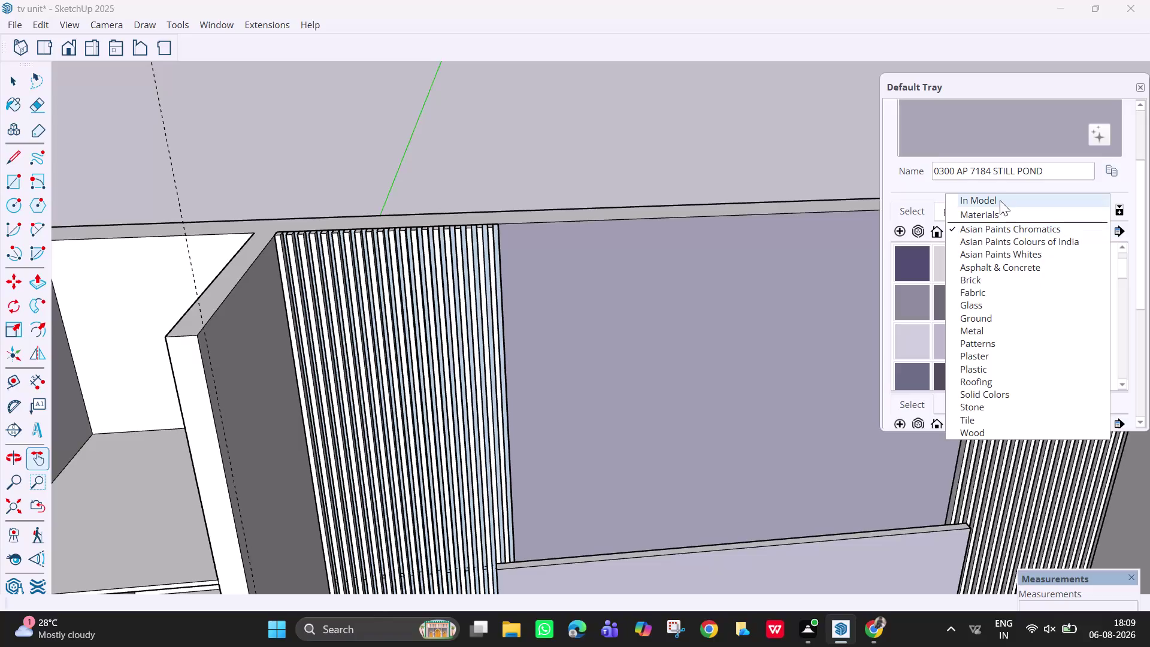
Keep Asian Paints Chromatics, then browse Downloads to open a material collection from disk.
click(1017, 228)
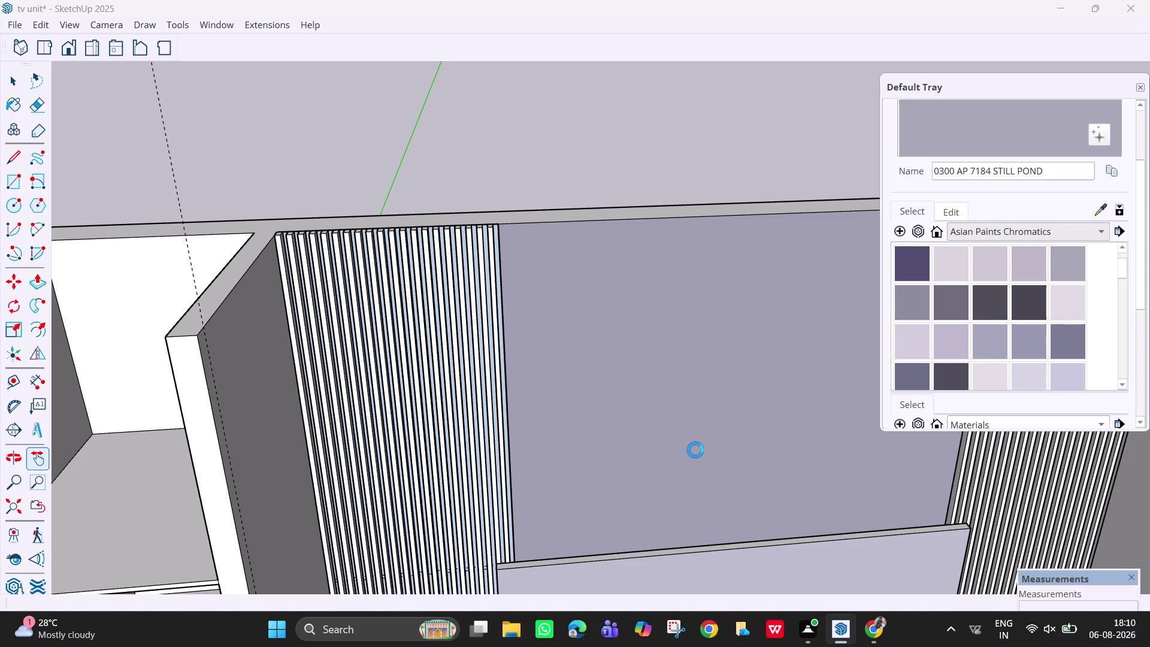
click(1120, 235)
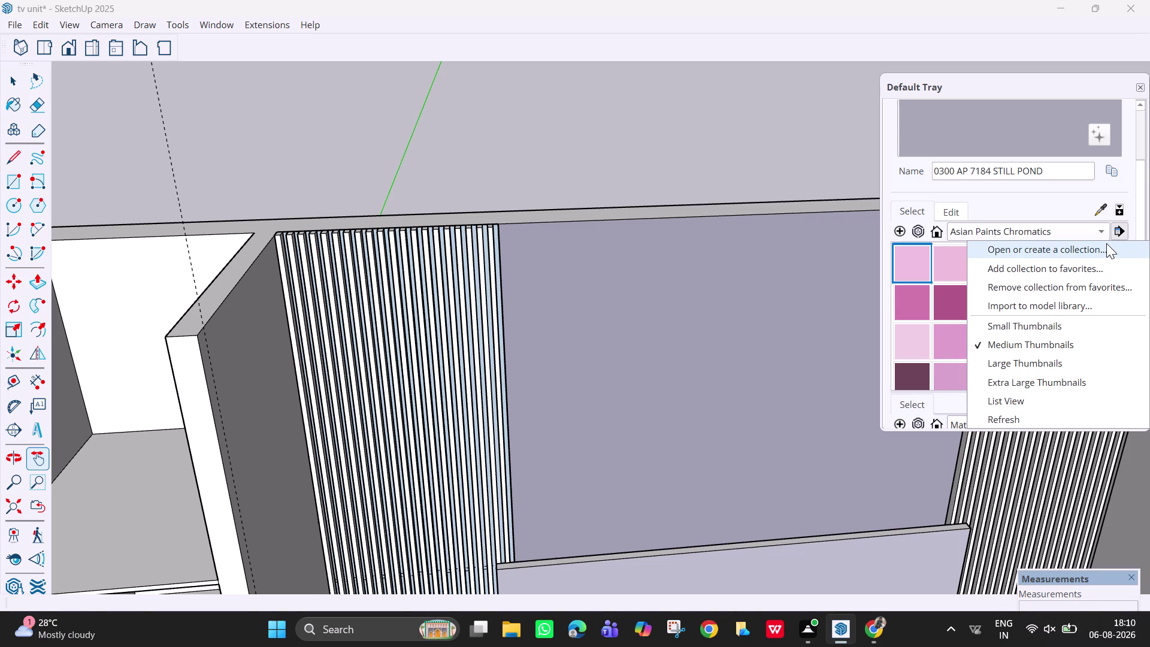
click(1108, 243)
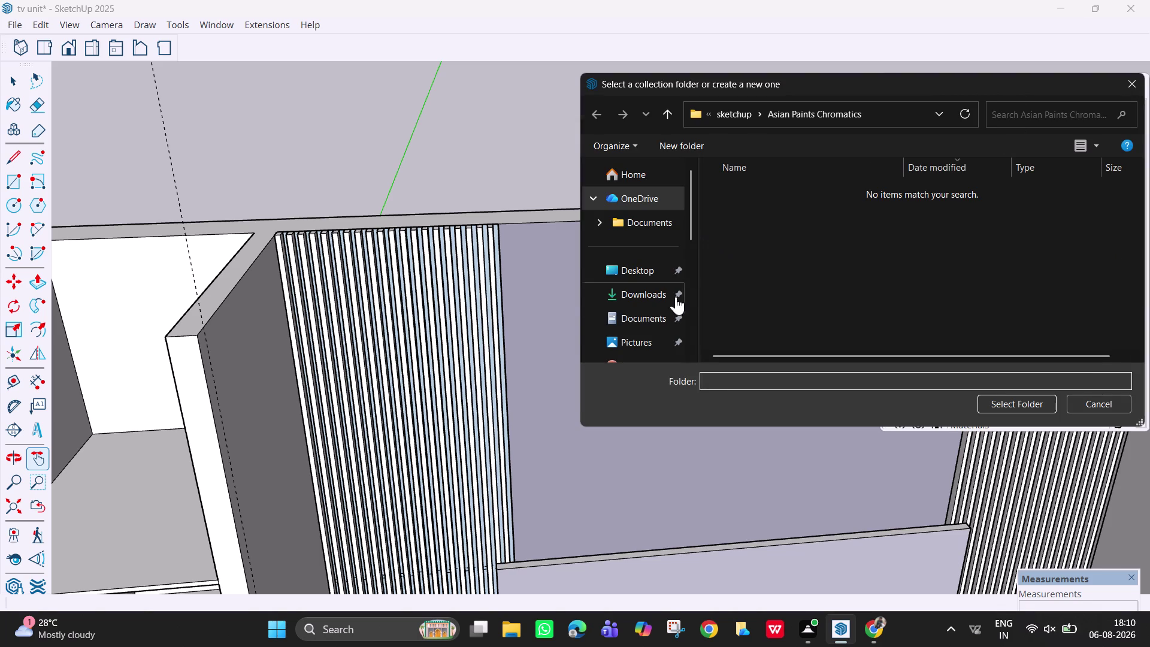
click(648, 295)
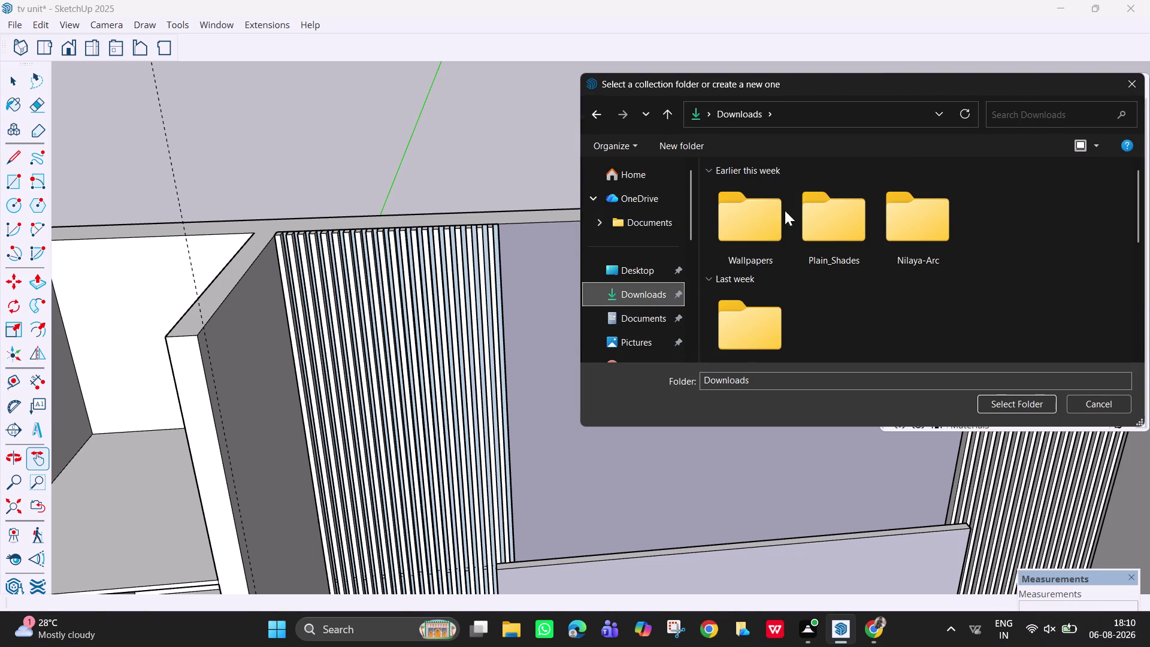
scroll(down, 3)
scroll(down, 3)
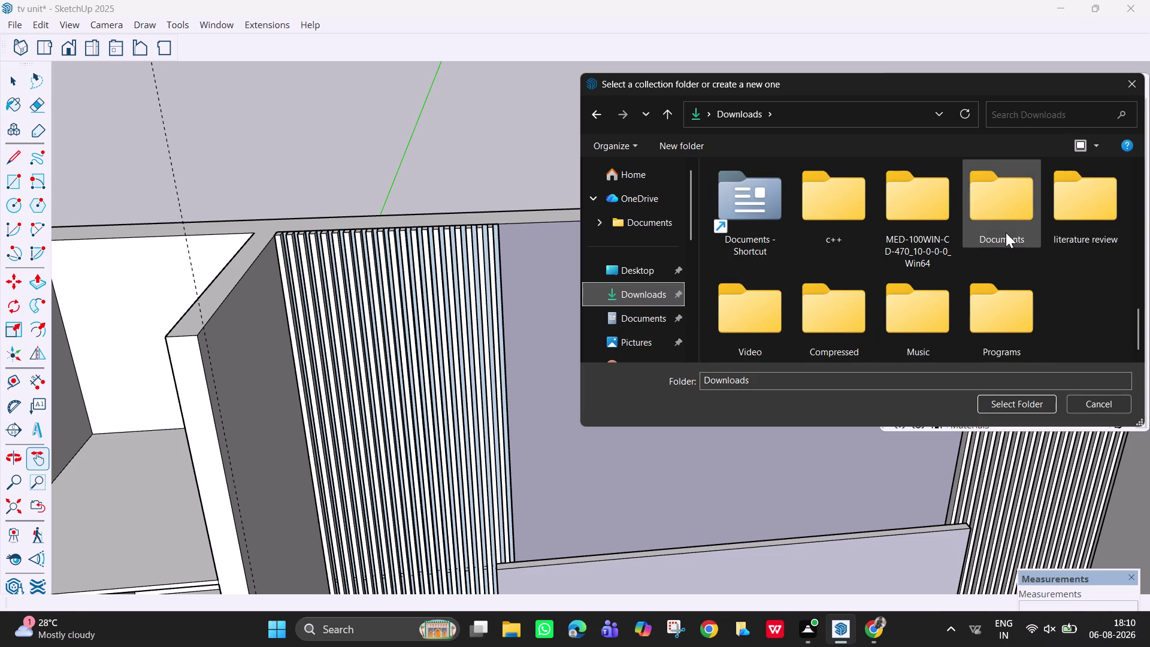
scroll(up, 3)
scroll(up, 3)
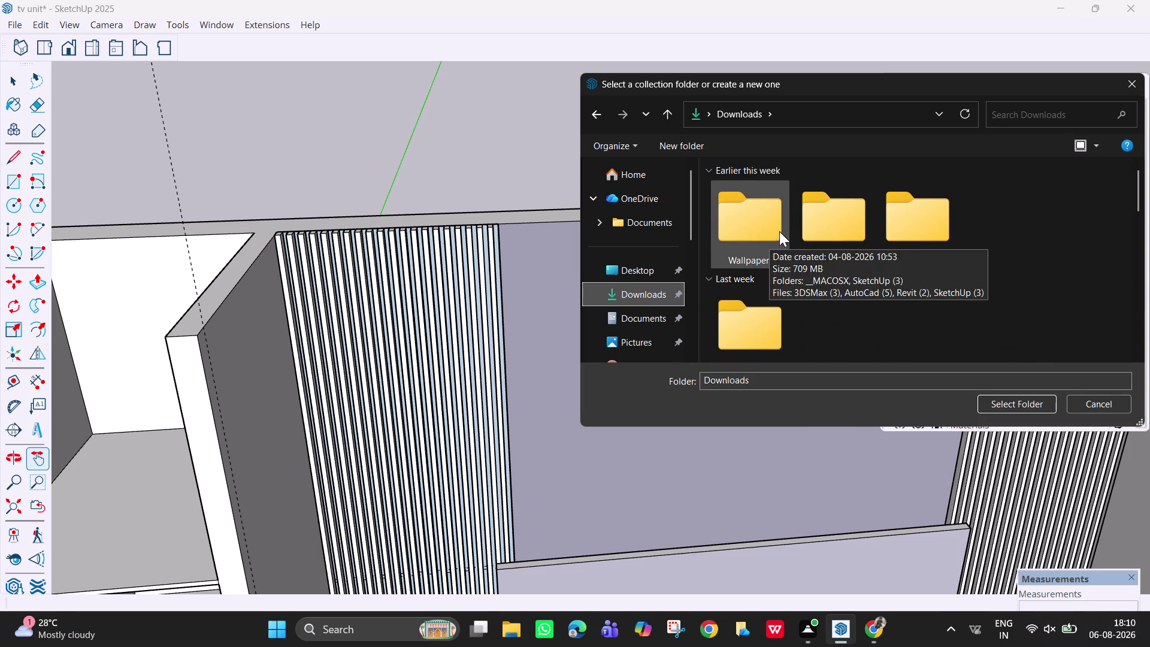
scroll(up, 3)
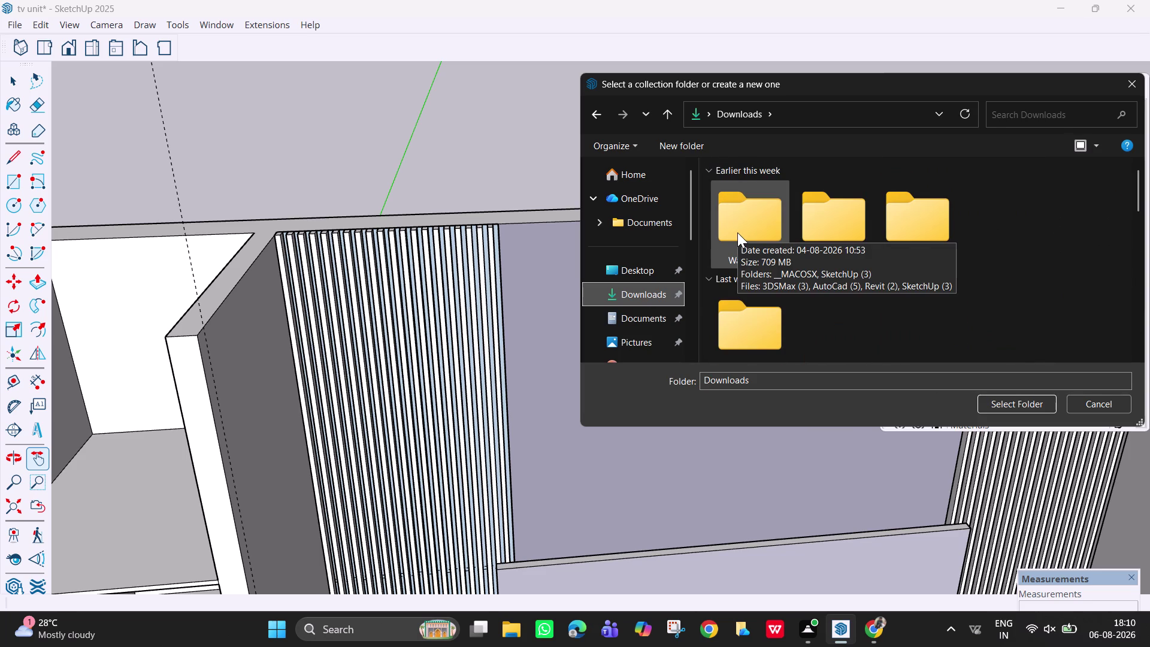
Navigate to Wallpapers > SketchUp (3) > SketchUp and load a wallpaper collection folder.
double_click(738, 232)
double_click(760, 213)
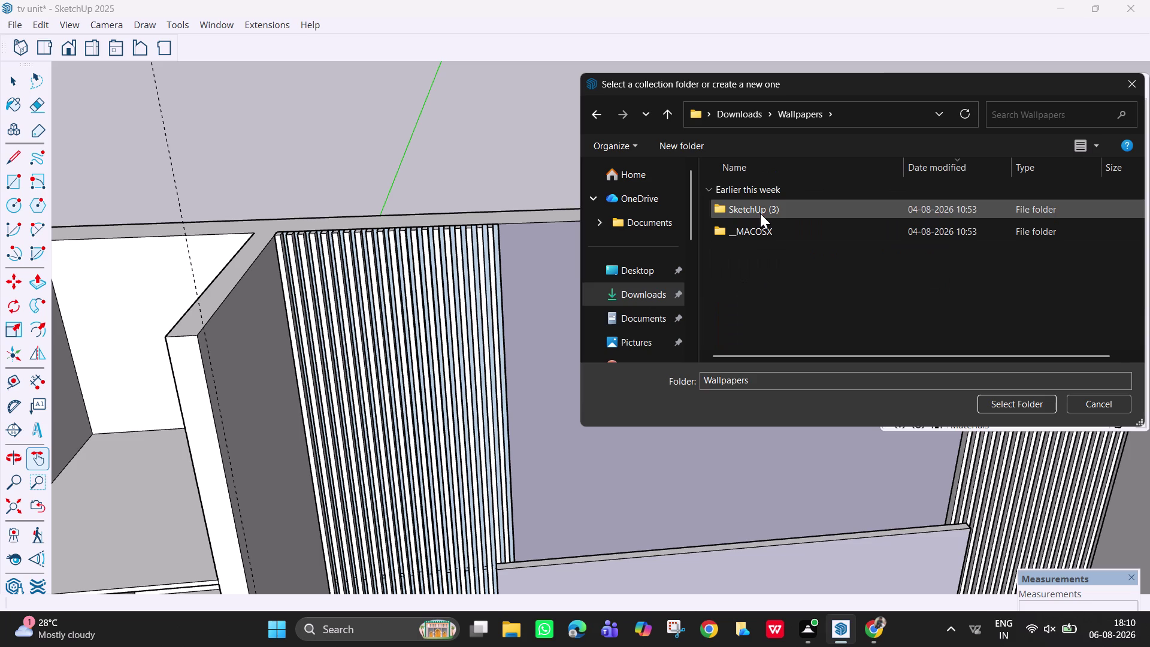
click(790, 251)
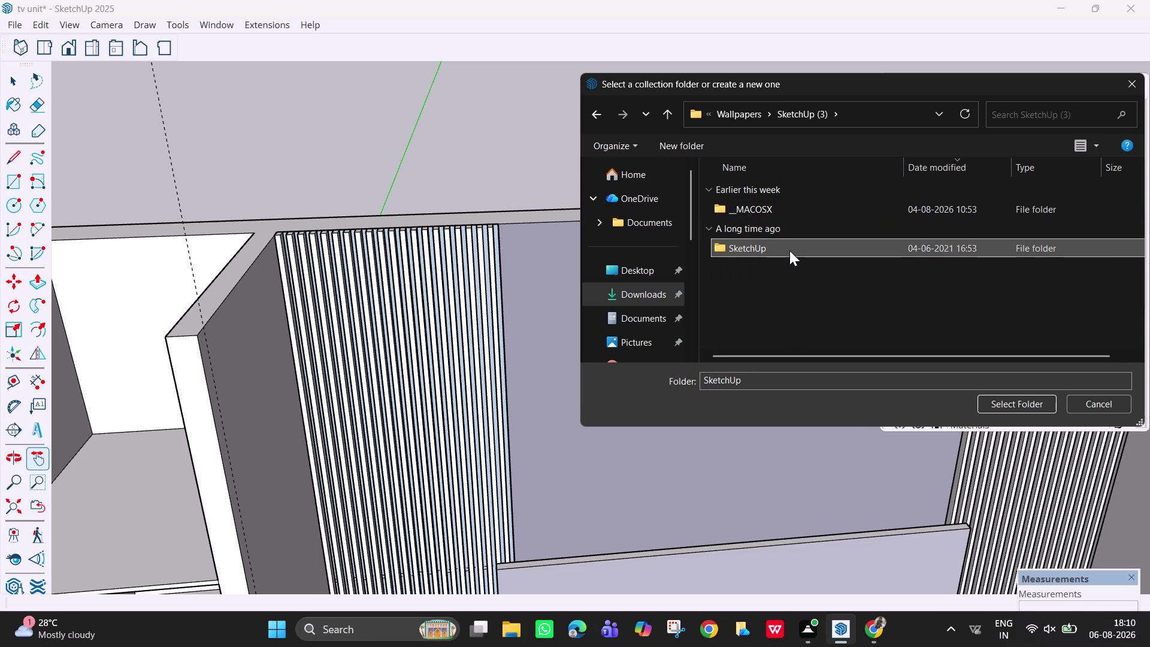
click(892, 252)
double_click(892, 252)
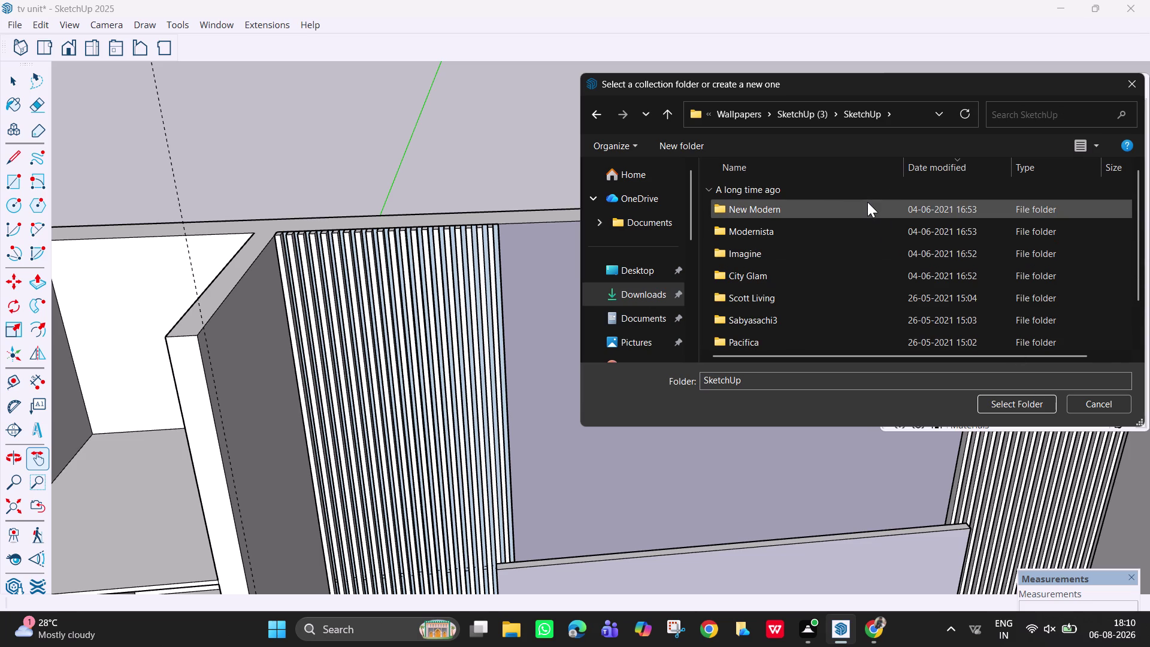
scroll(down, 3)
scroll(down, 3)
scroll(down, 3)
click(862, 332)
click(1041, 402)
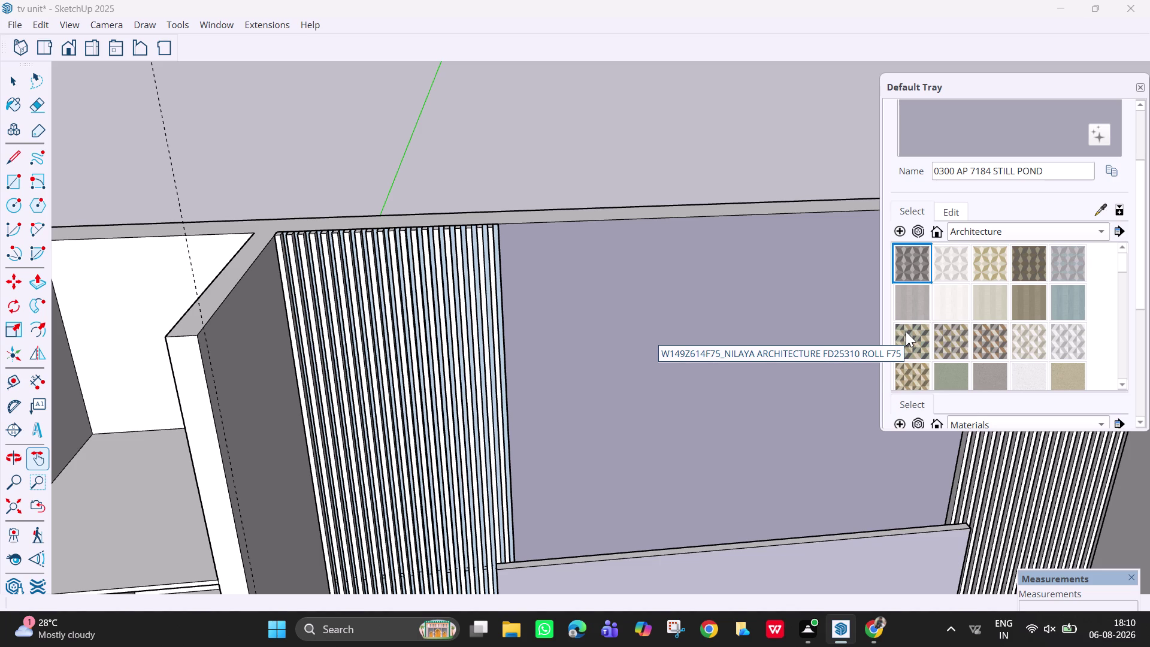
Scroll through the Architecture wallpaper swatches to the end and back up.
scroll(down, 3)
scroll(down, 3)
scroll(down, 3)
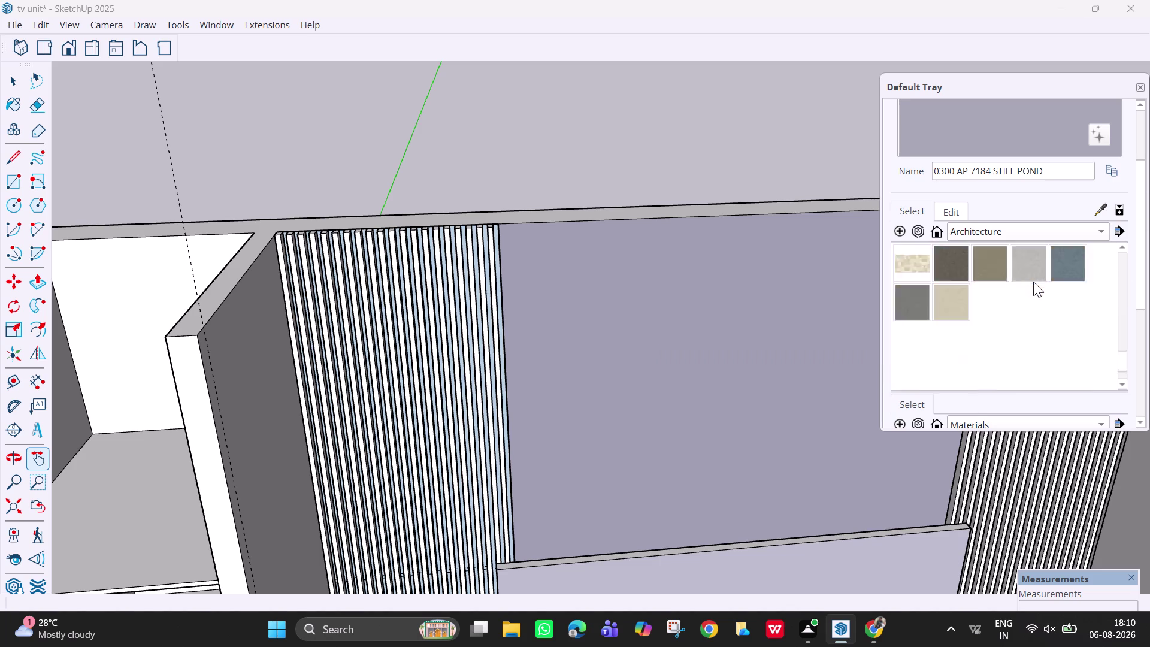
scroll(down, 3)
scroll(up, 3)
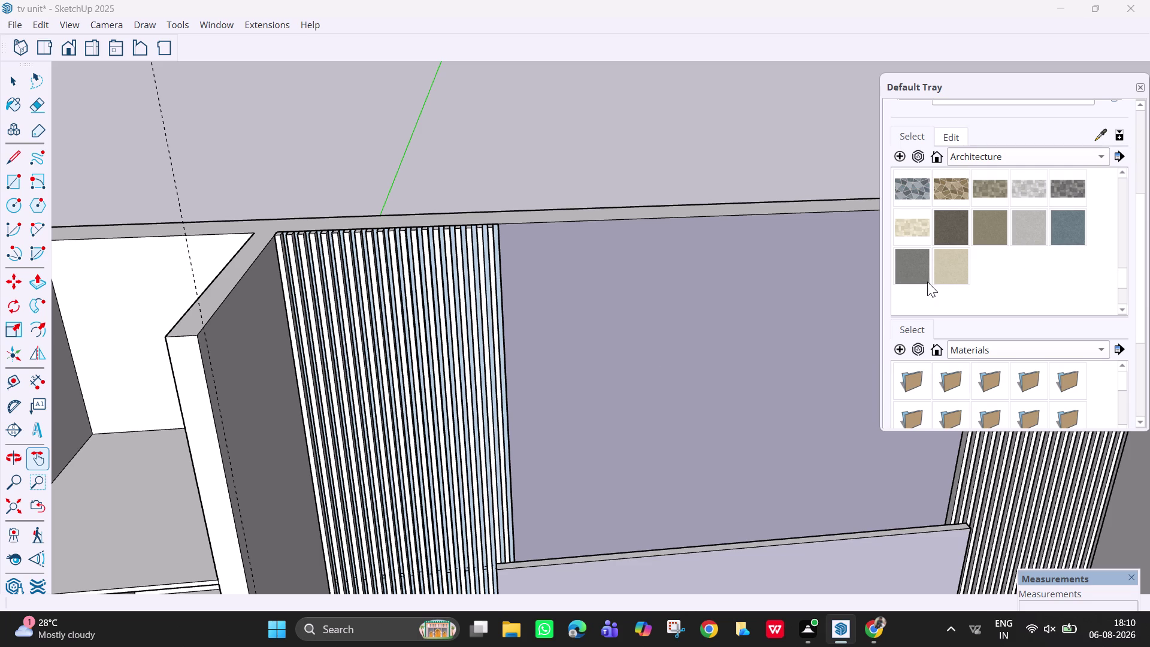
scroll(up, 3)
scroll(up, 3)
scroll(up, 3)
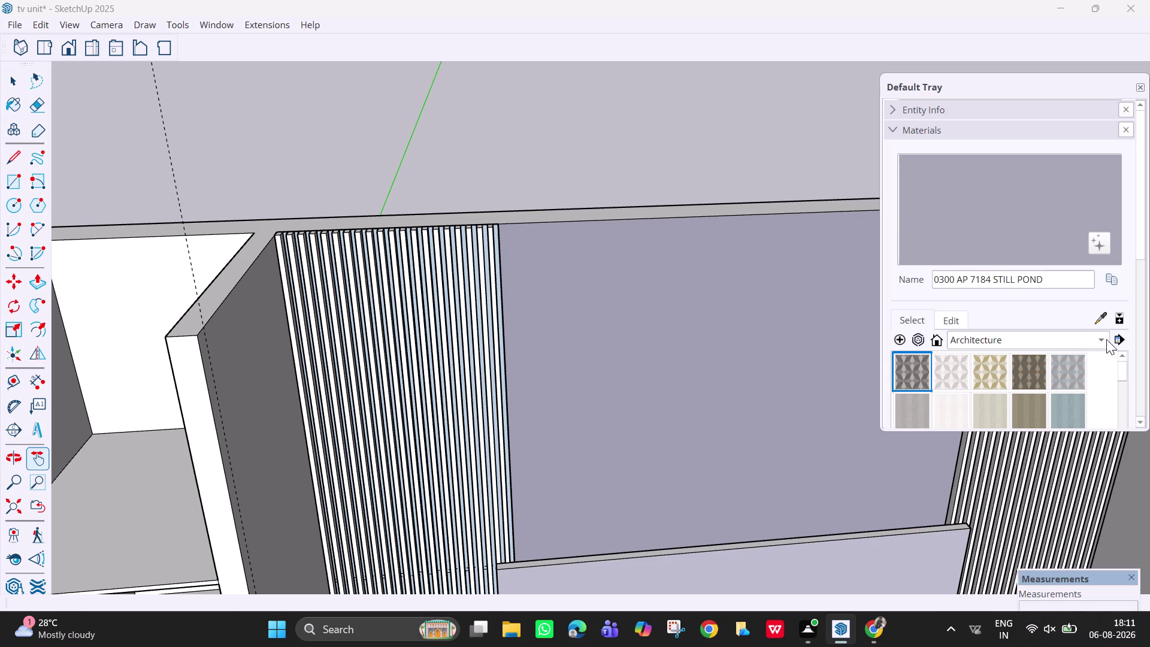
Open another collection from disk, navigating Downloads > Wallpapers > SketchUp (3) > SketchUp.
click(1120, 341)
click(1107, 363)
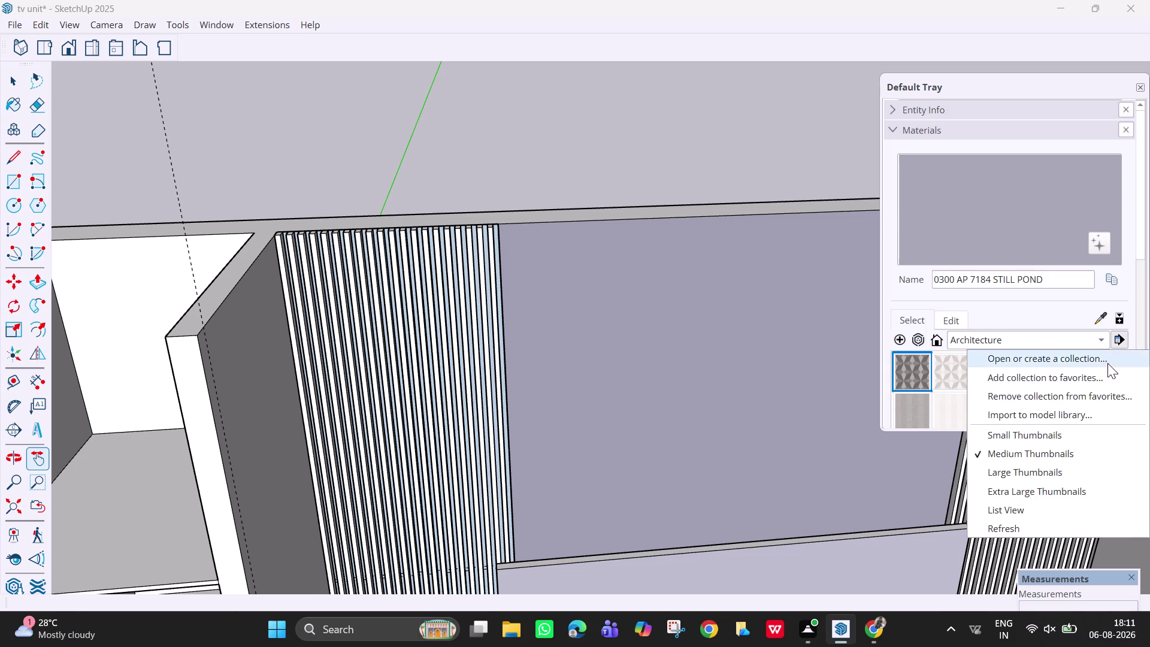
click(651, 325)
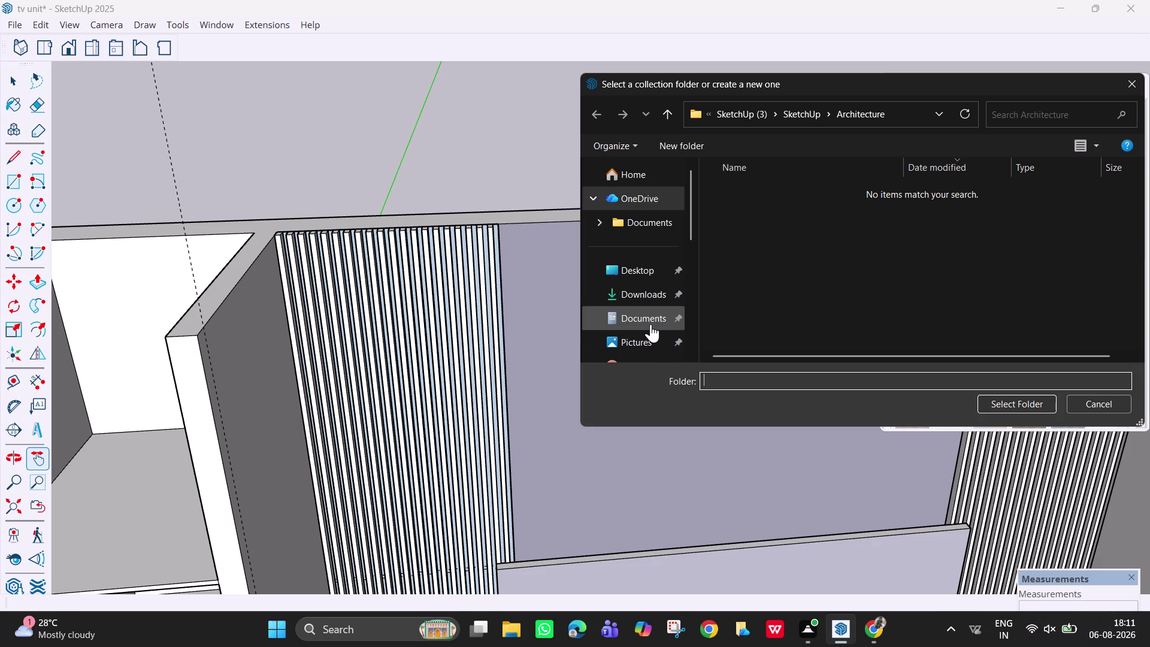
double_click(649, 308)
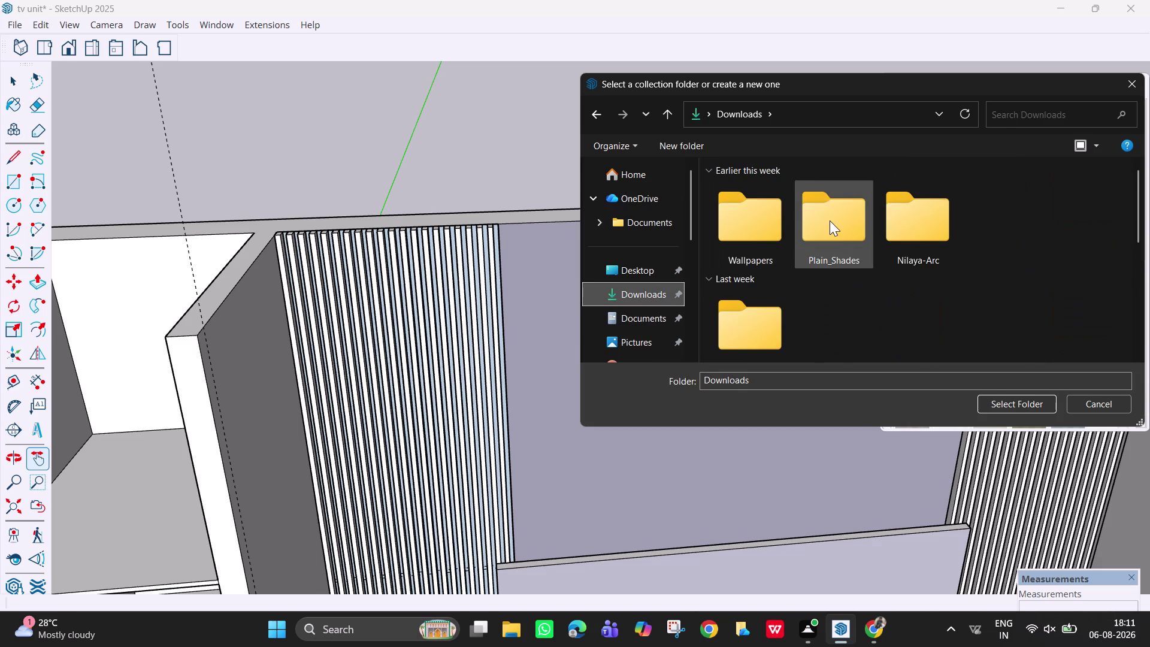
double_click(751, 230)
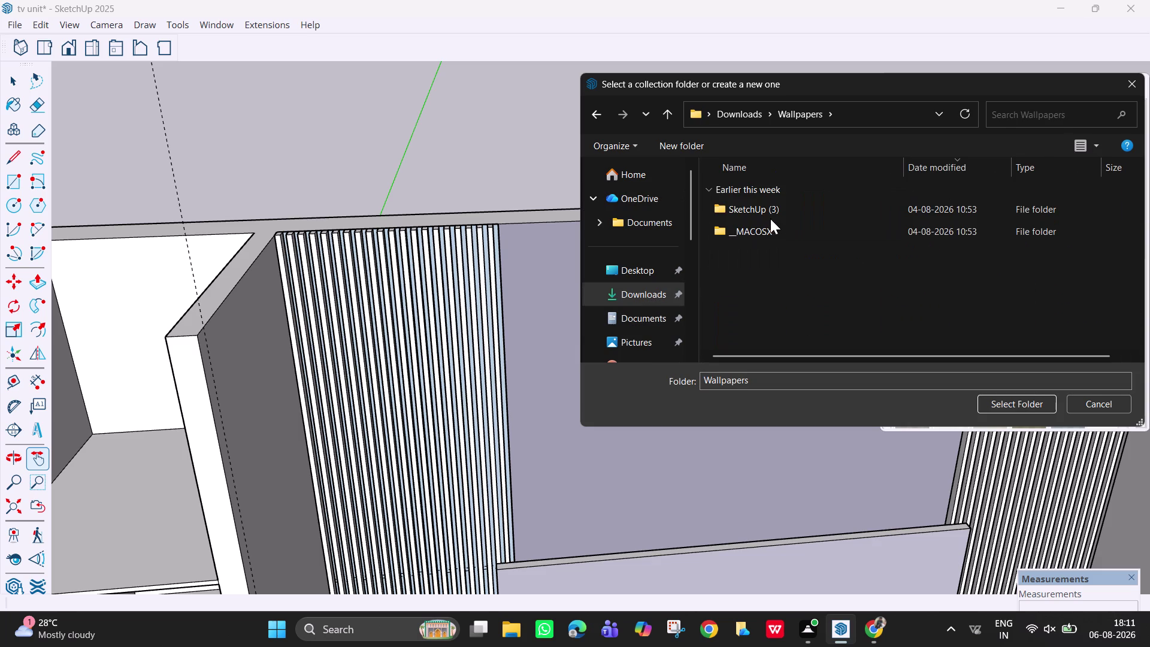
double_click(787, 215)
double_click(803, 239)
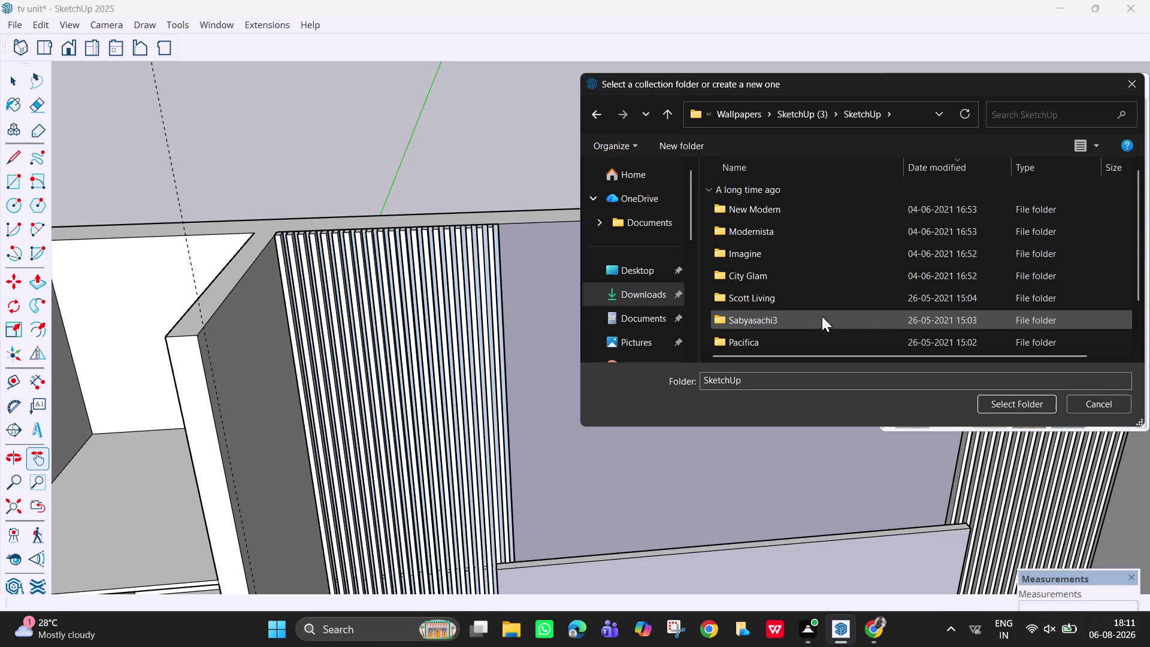
Choose the New Modern wallpaper folder in the collection folder dialog.
scroll(down, 3)
scroll(down, 3)
scroll(down, 3)
scroll(up, 3)
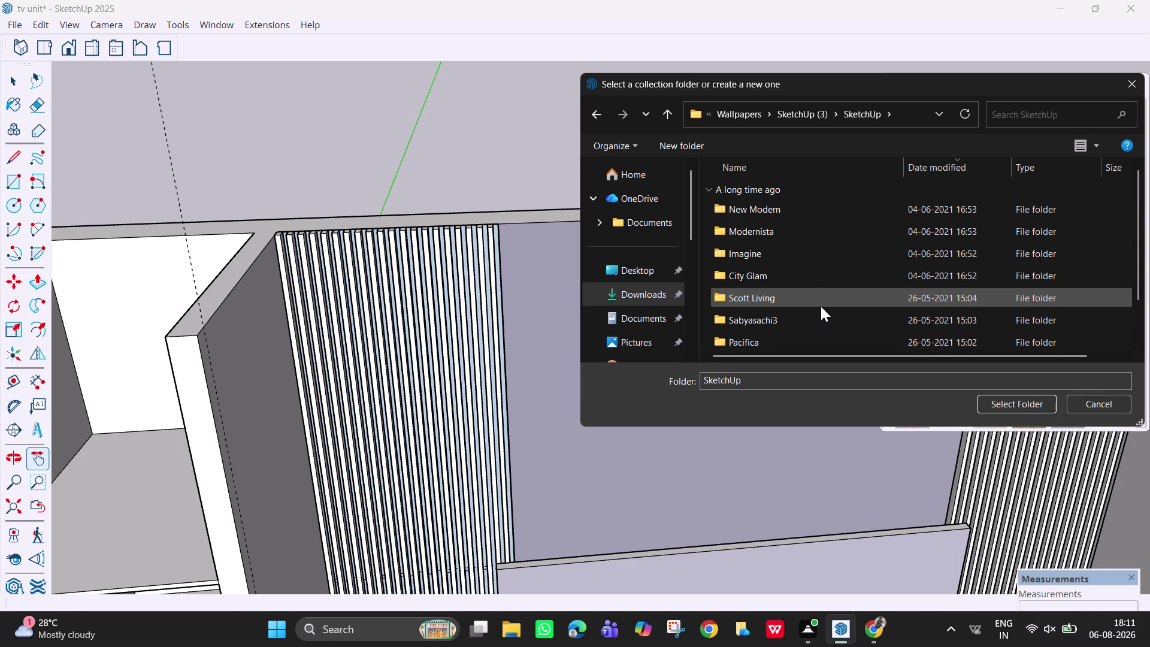
scroll(up, 3)
click(830, 217)
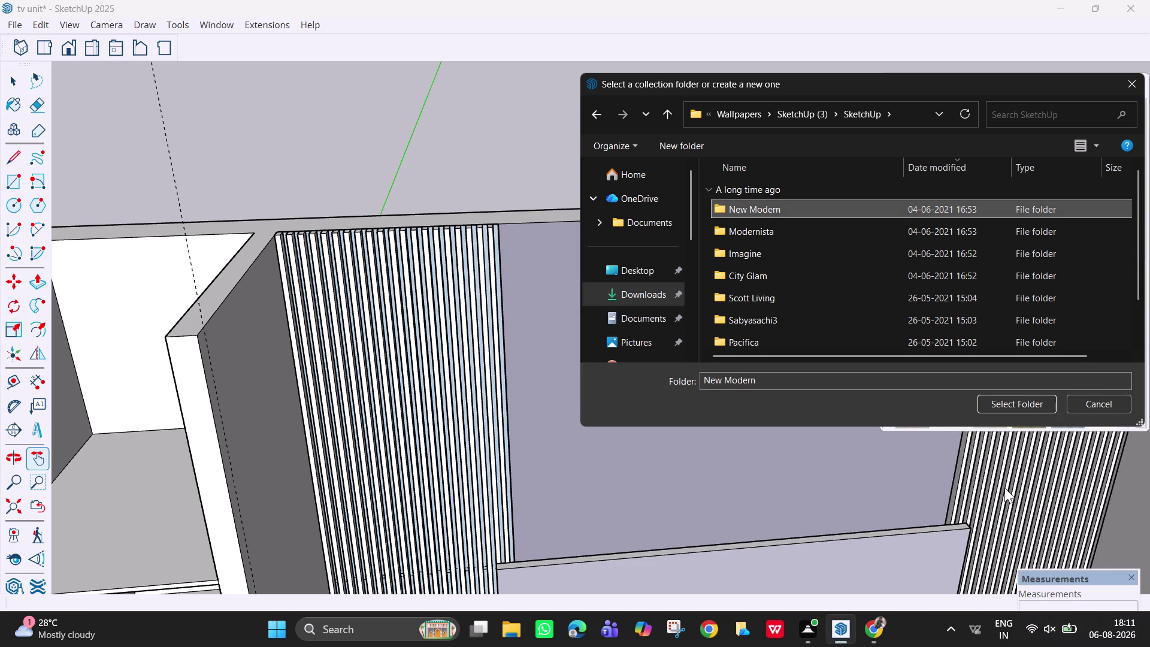
click(895, 237)
click(909, 208)
click(1023, 409)
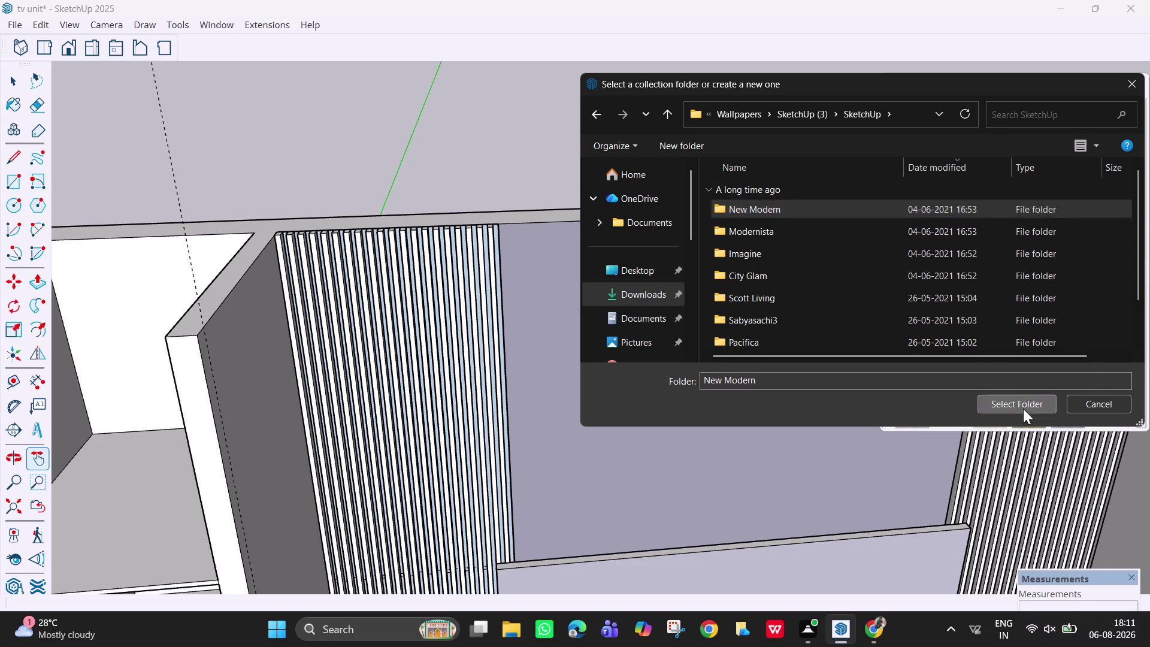